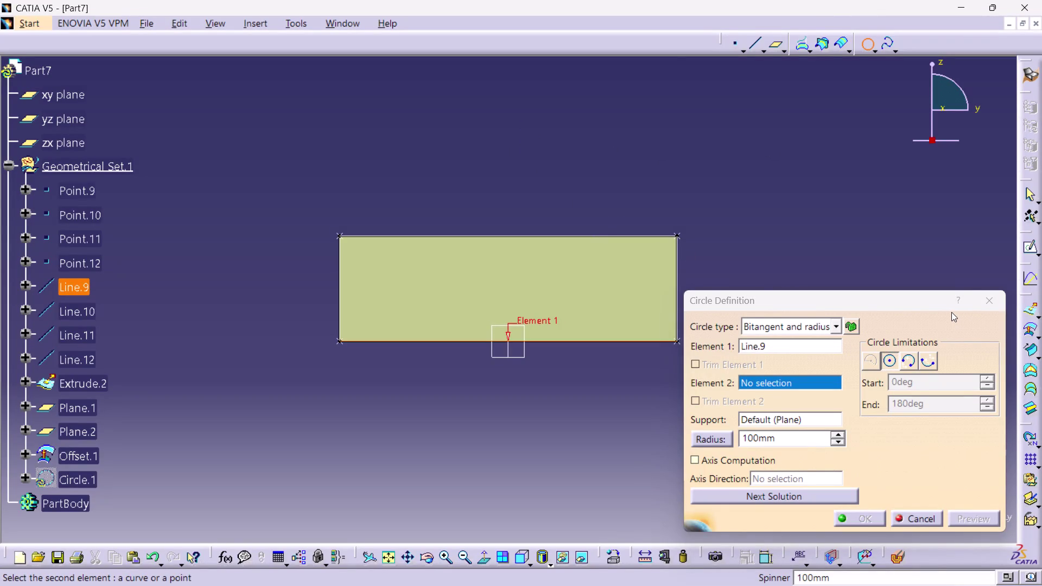
Cancel the unfinished bitangent circle on Line.9 in the Circle Definition dialog.
click(937, 362)
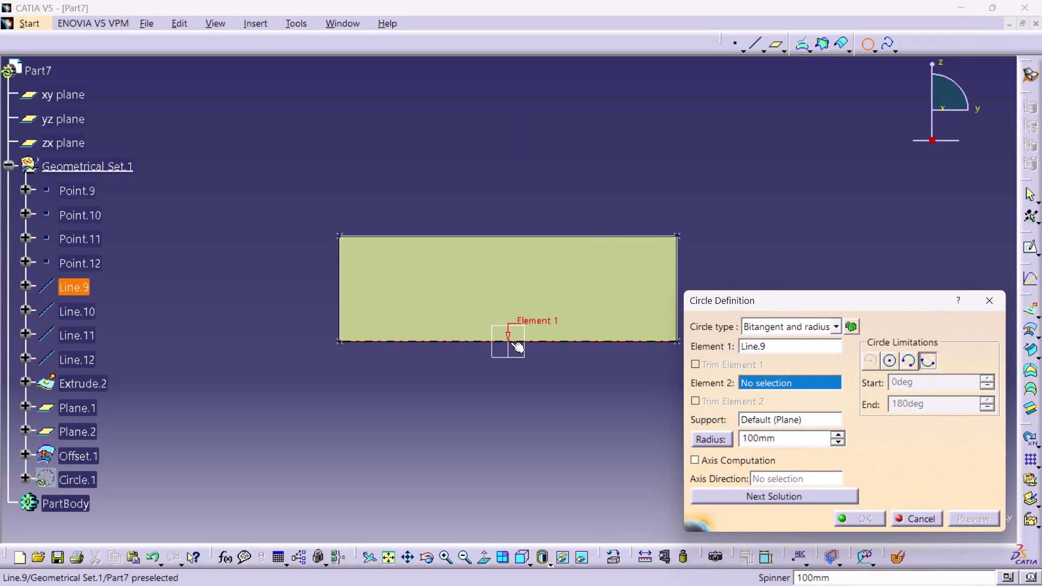
click(545, 395)
click(999, 296)
click(786, 138)
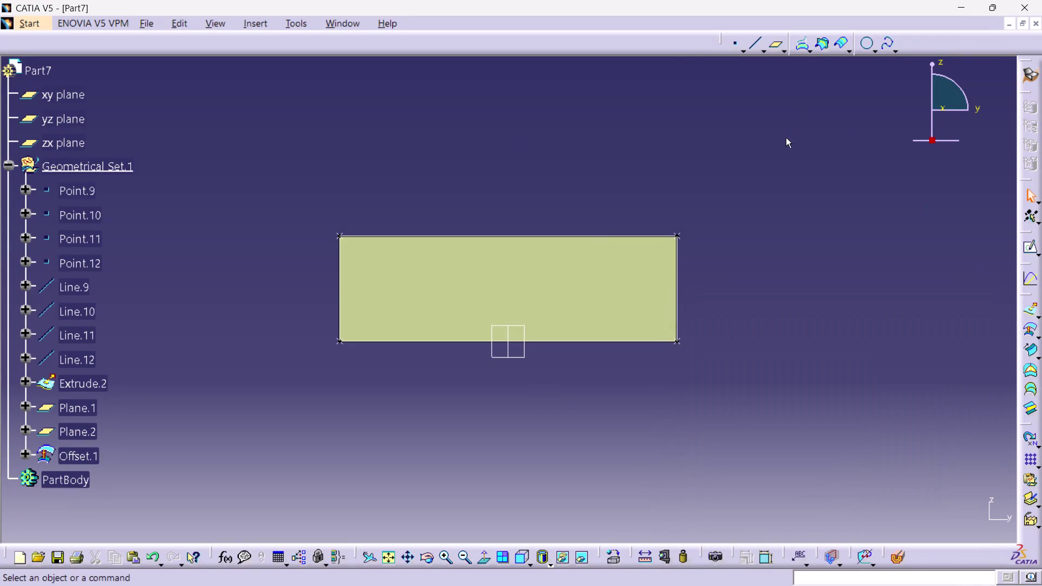
Browse the Circle toolbar flyout's circle and arc commands and choose Circle.
click(876, 52)
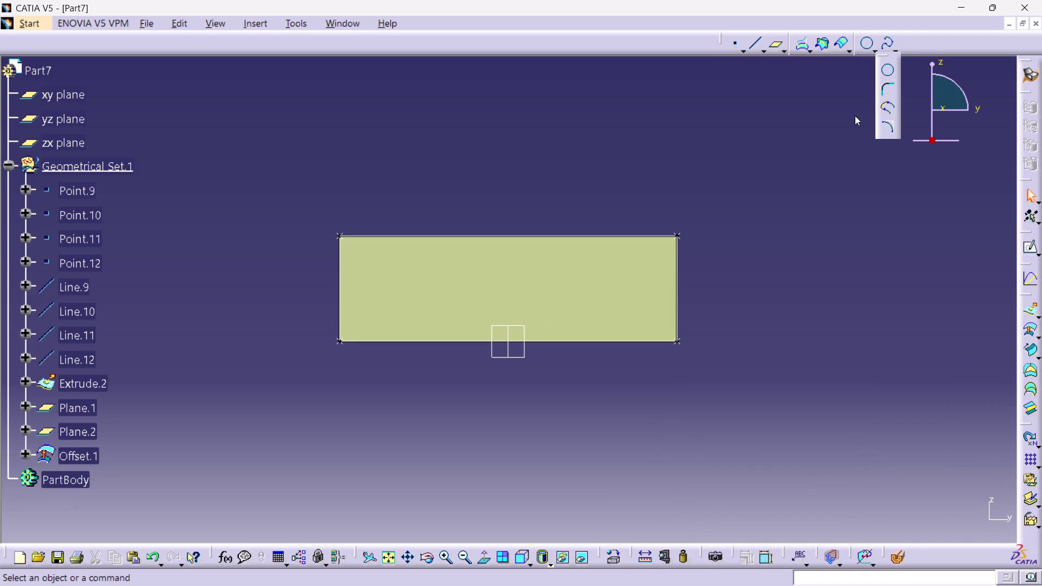
click(848, 122)
click(896, 54)
click(870, 110)
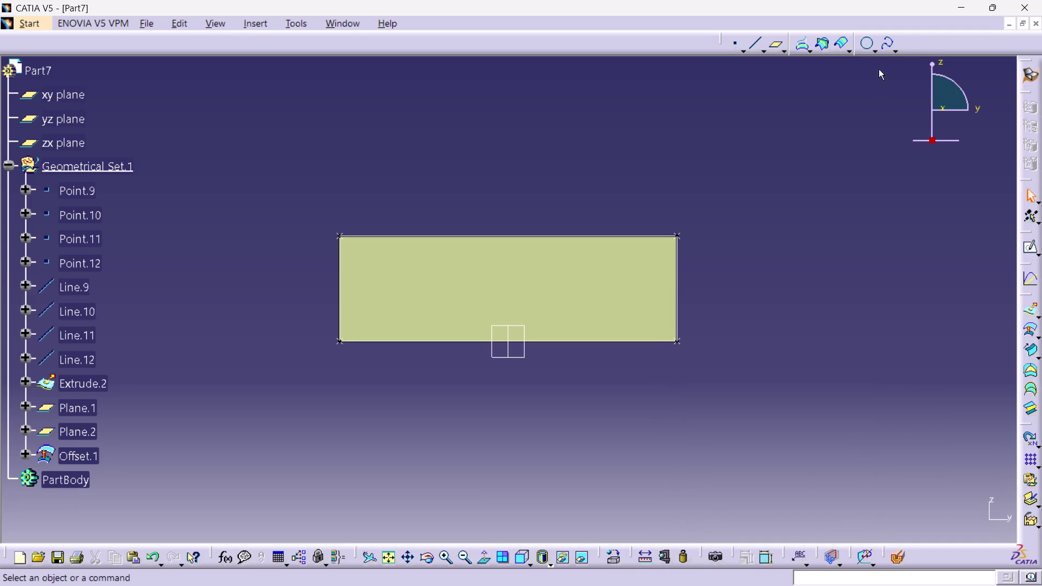
click(872, 51)
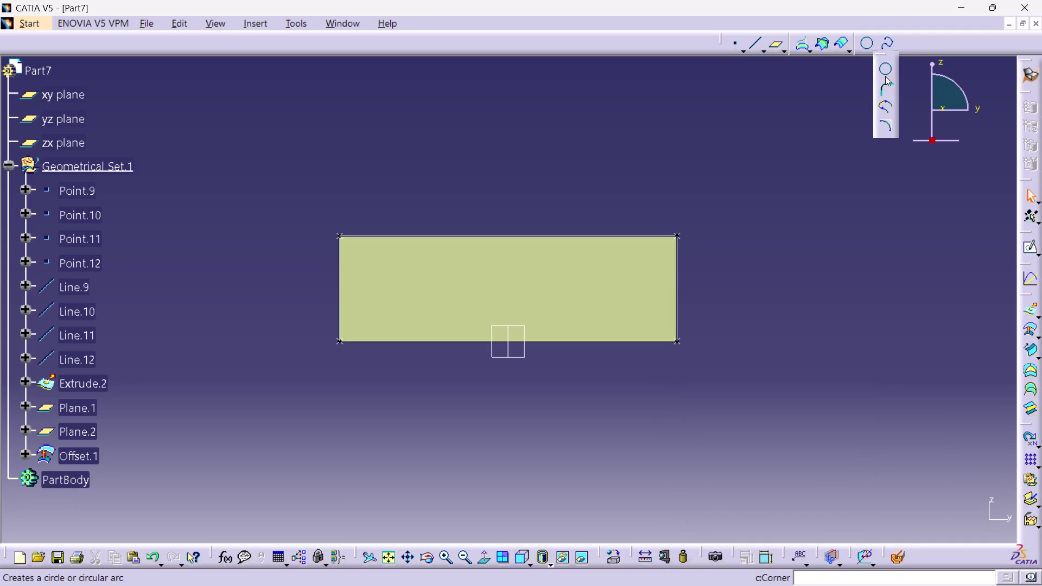
click(885, 76)
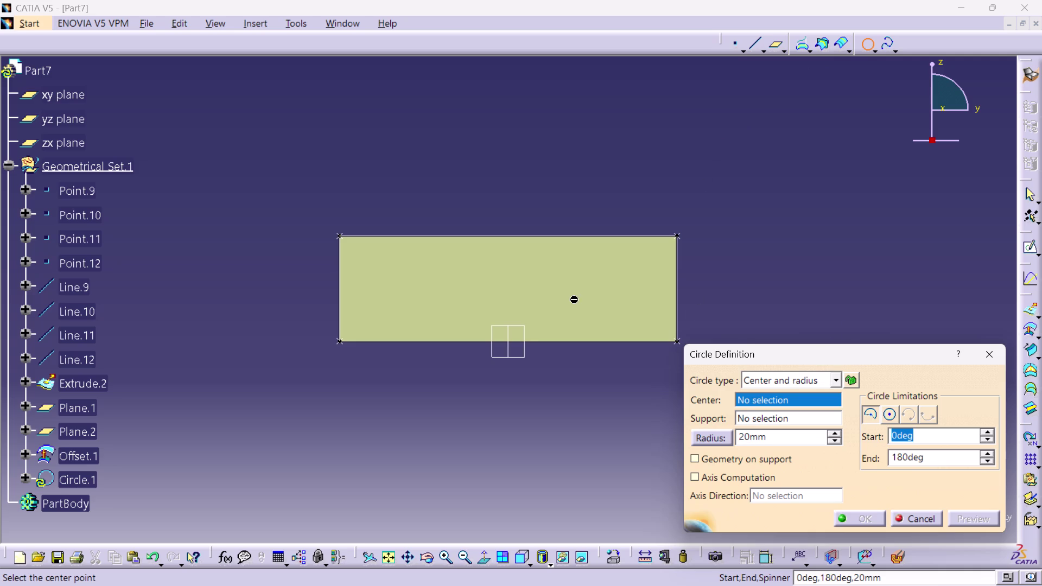
Define a bitangent and radius circle on Line.9 with 100mm radius and axis computation on.
click(507, 342)
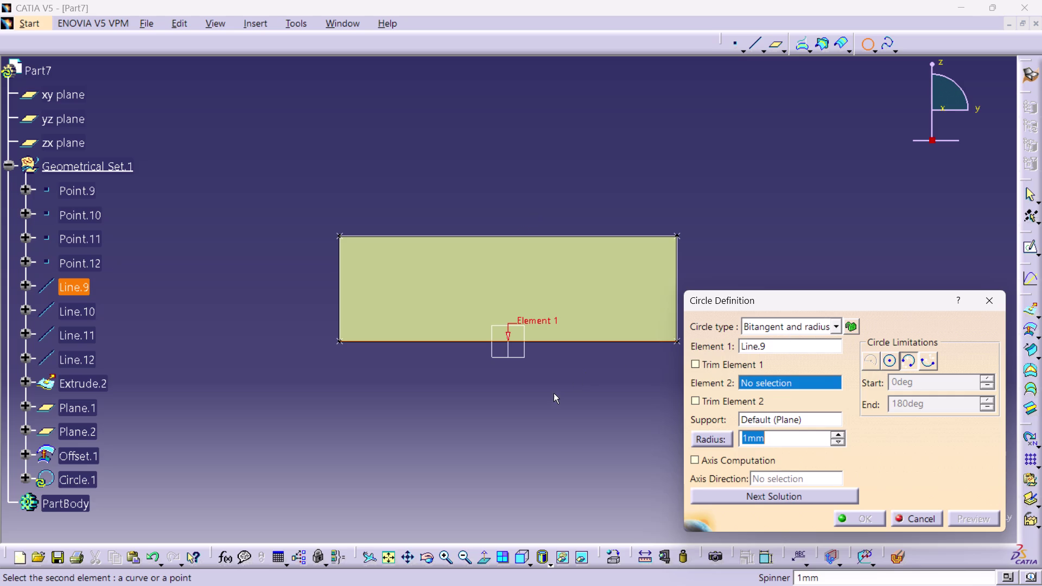
text(10)
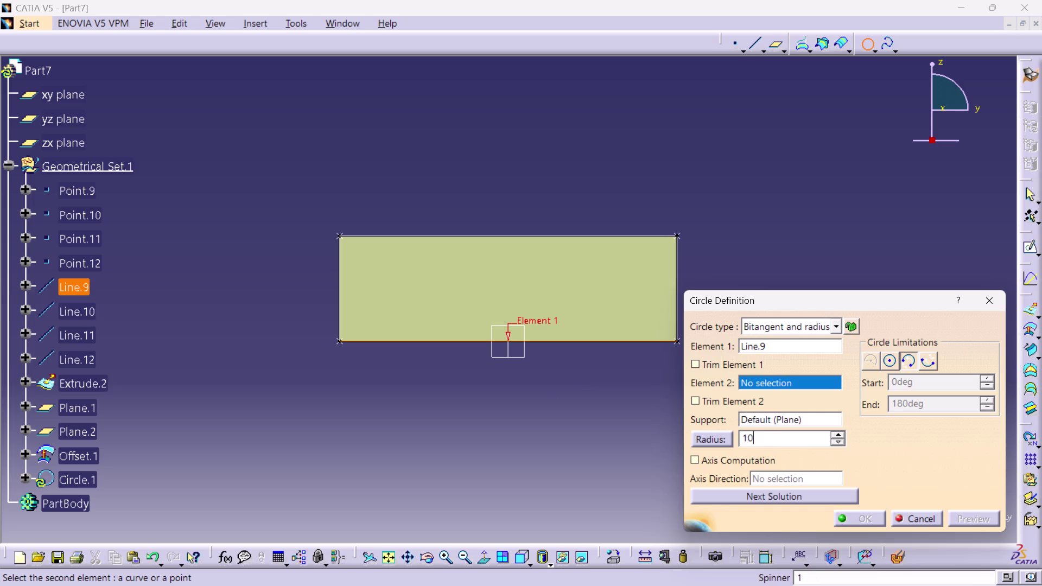
key(0)
click(508, 426)
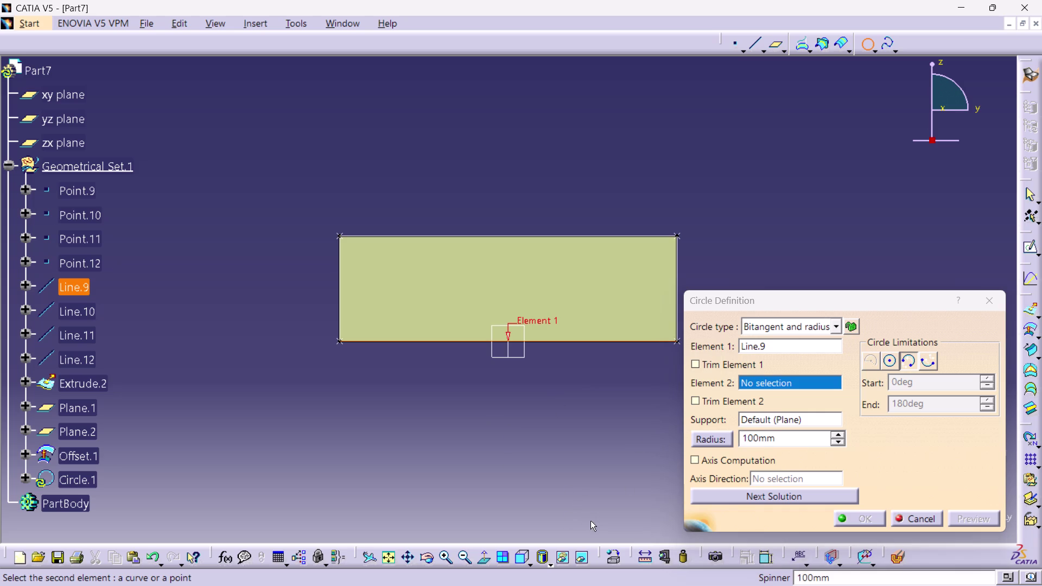
click(728, 465)
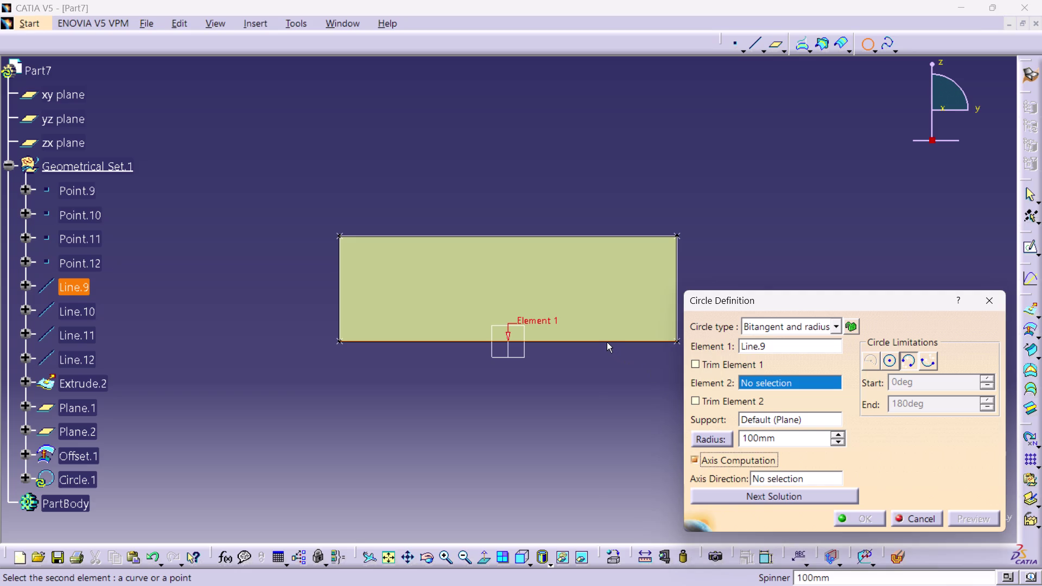
Pick Line.9 as Element 2 and switch Axis Computation off.
click(607, 338)
click(604, 343)
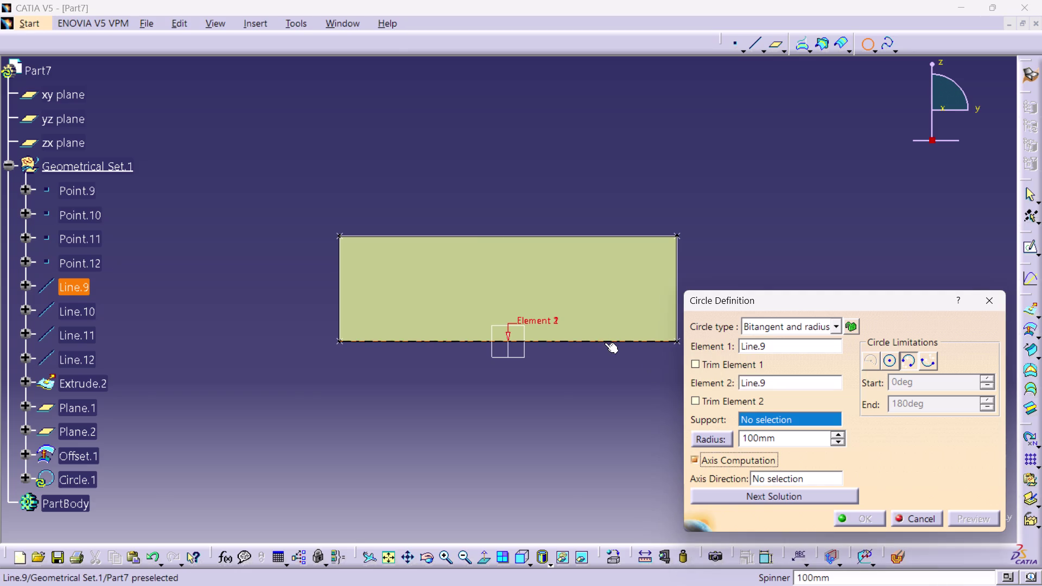
click(576, 457)
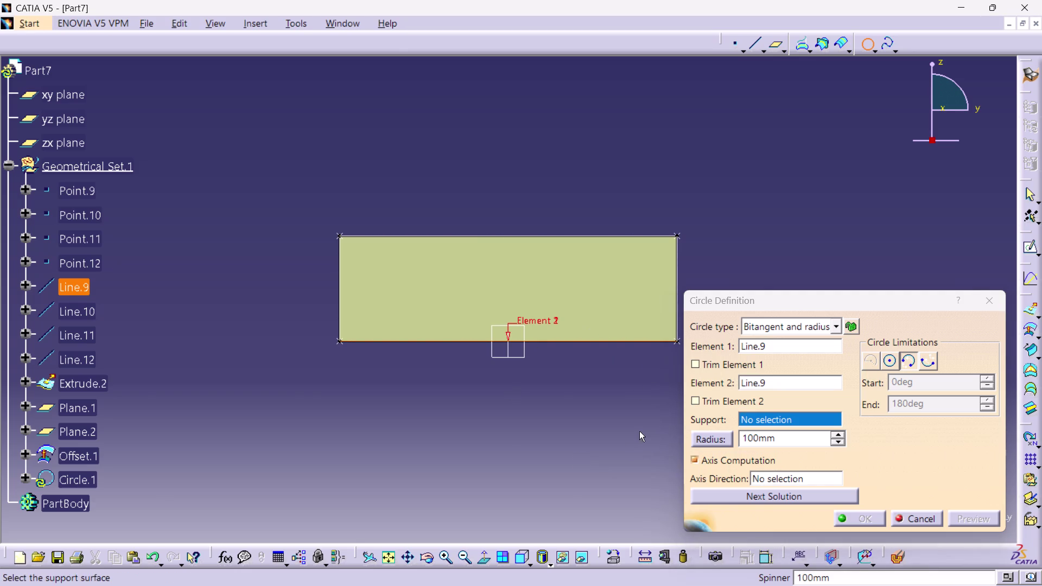
click(724, 398)
click(724, 398)
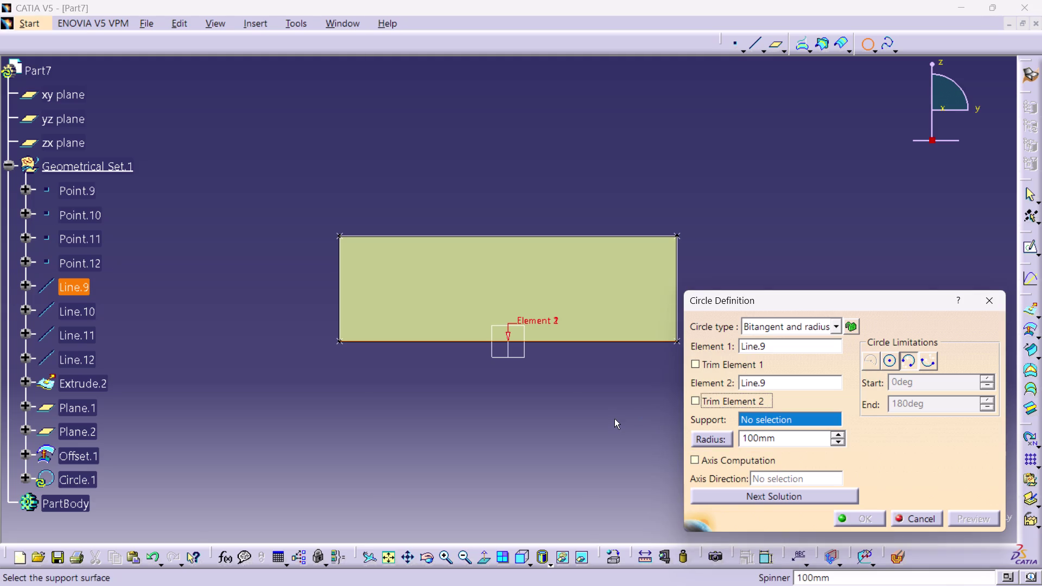
click(615, 418)
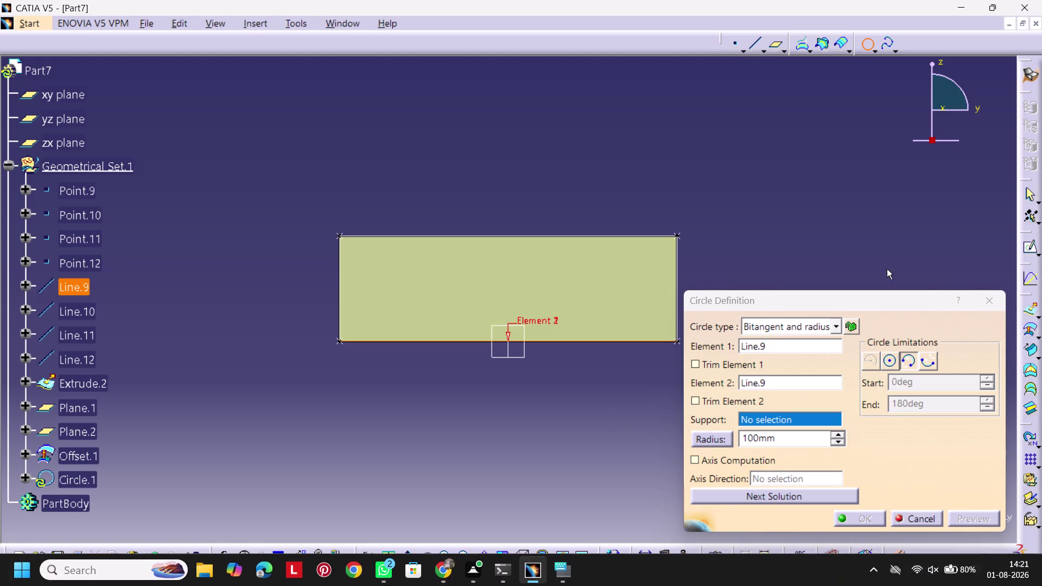
Keep Bitangent and radius as the circle type, then close Circle Definition without creating it.
click(892, 362)
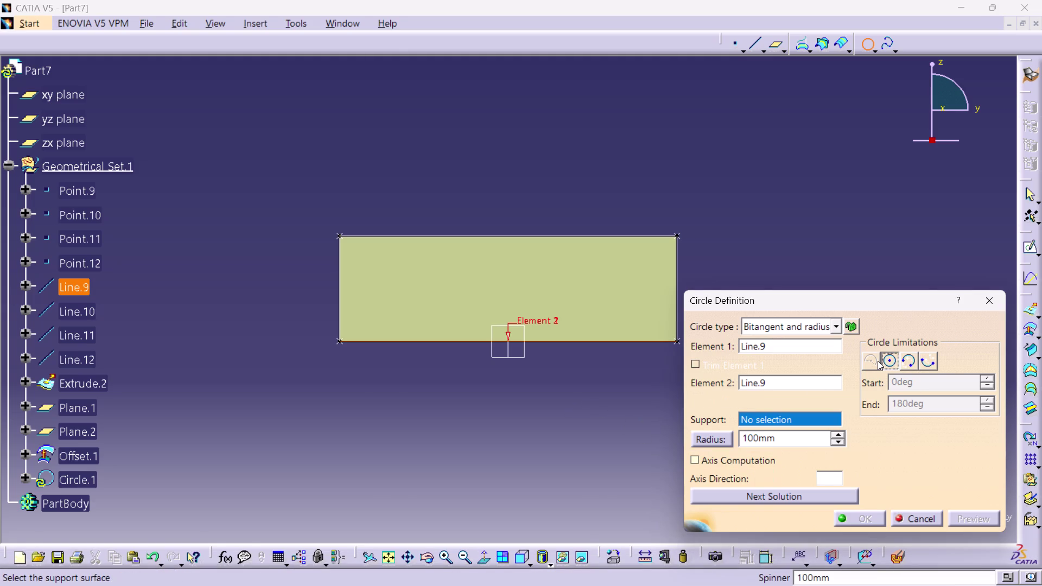
click(877, 361)
click(834, 324)
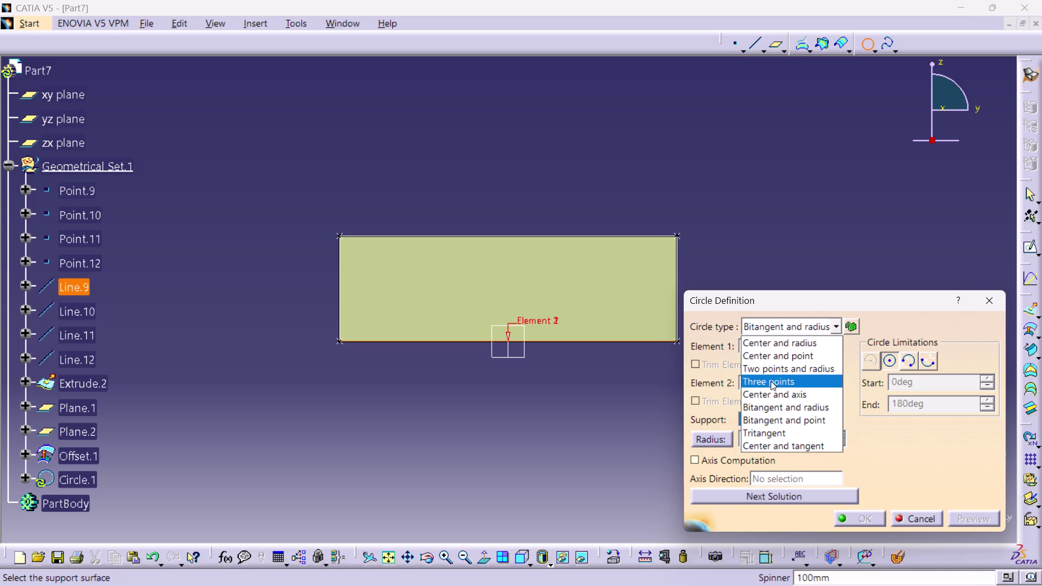
click(994, 303)
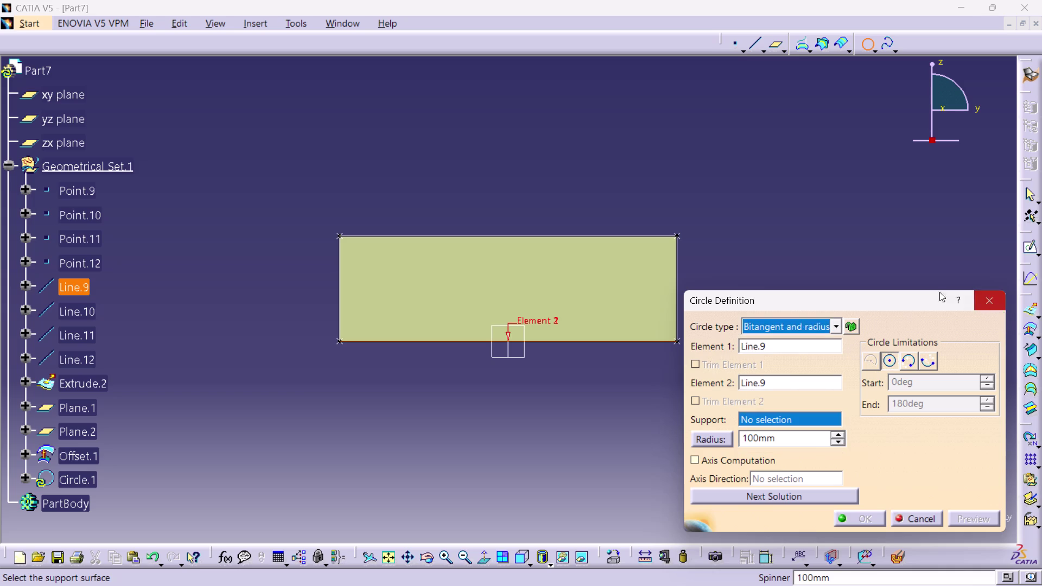
click(803, 199)
click(996, 305)
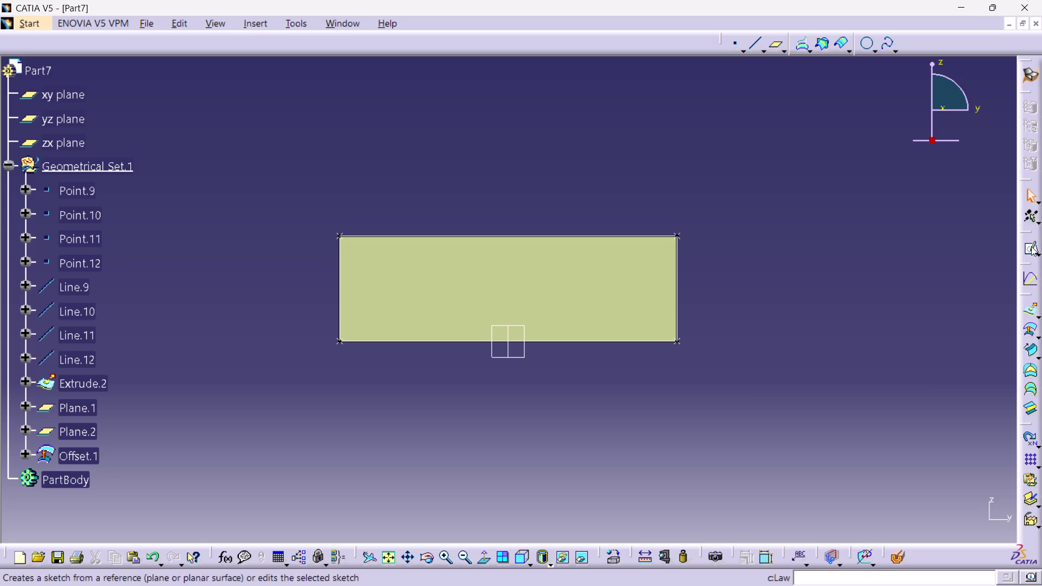
Start a new Circle from the flyout, type Bitangent and radius, with Line.9 as Element 1.
click(875, 53)
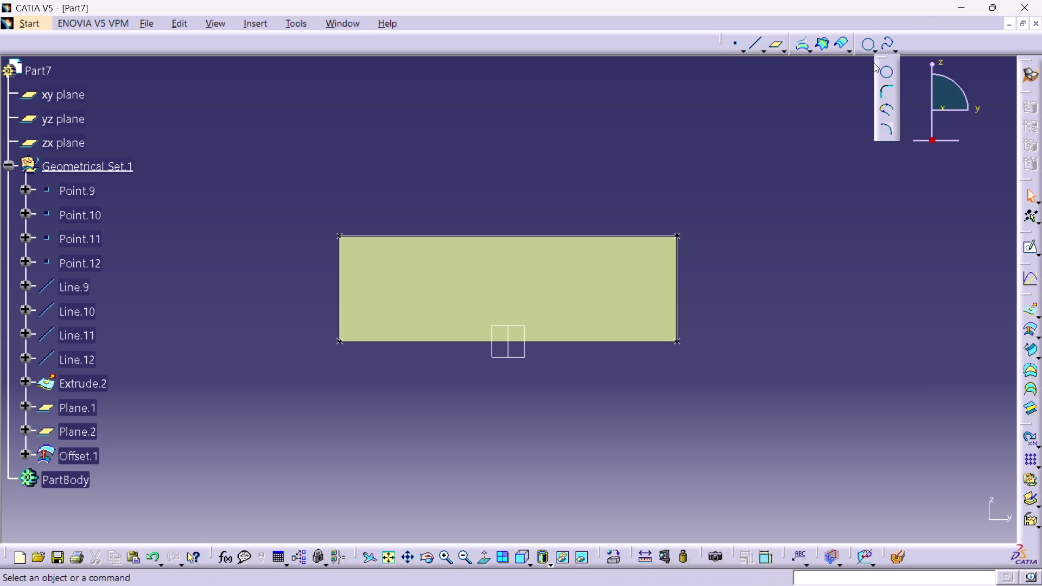
click(887, 69)
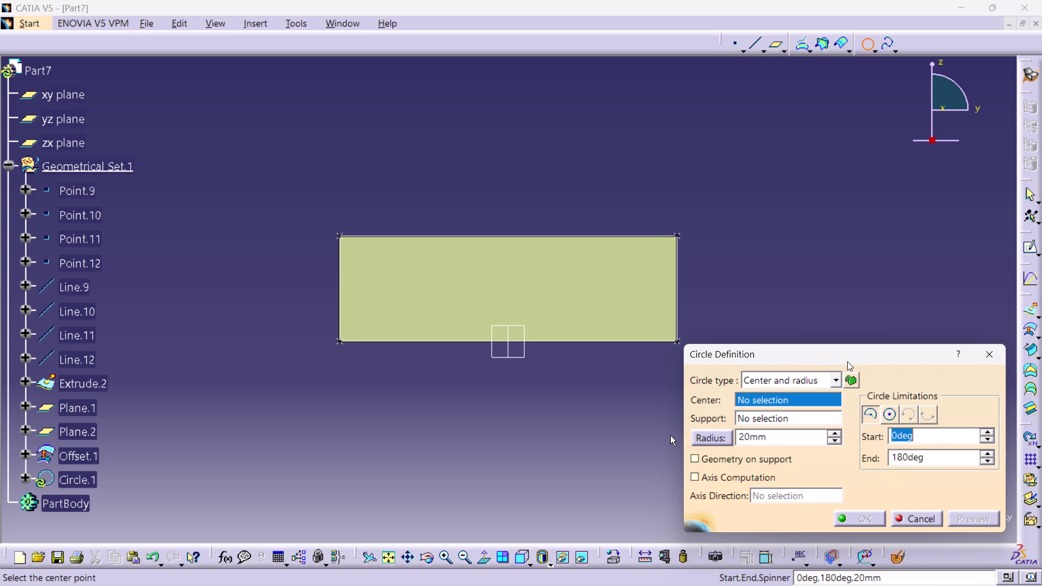
click(871, 411)
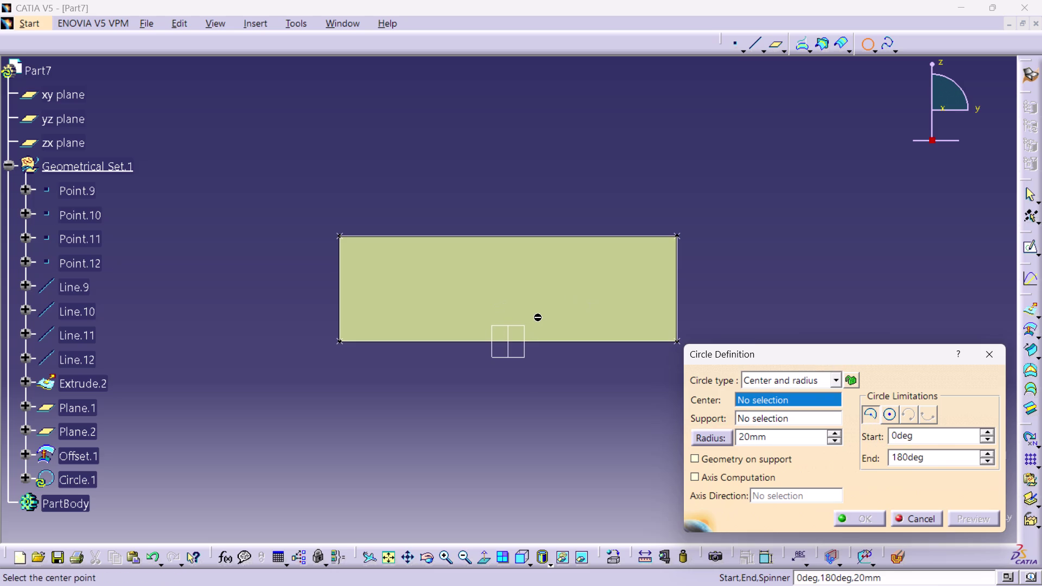
click(507, 340)
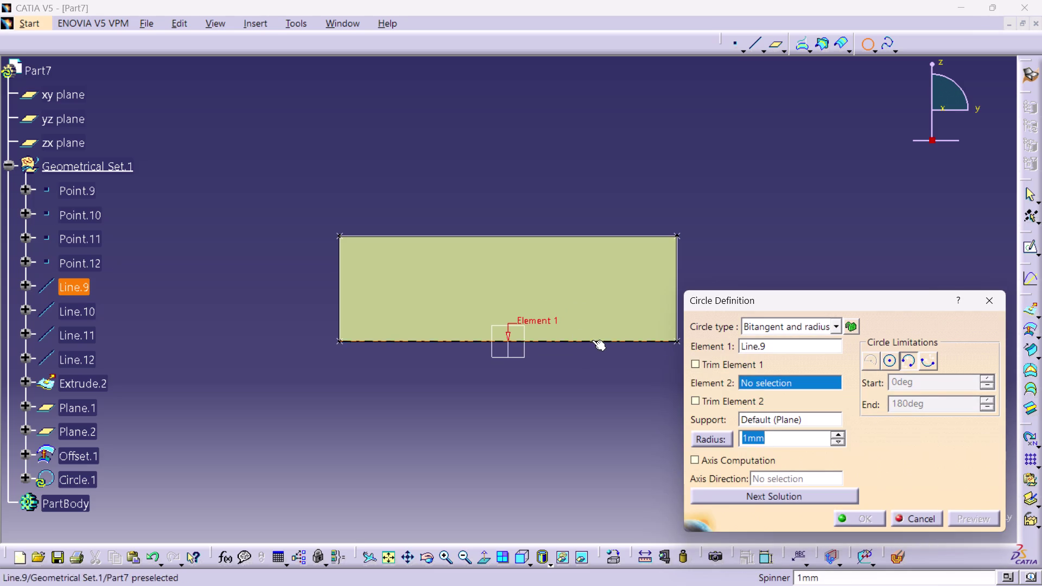